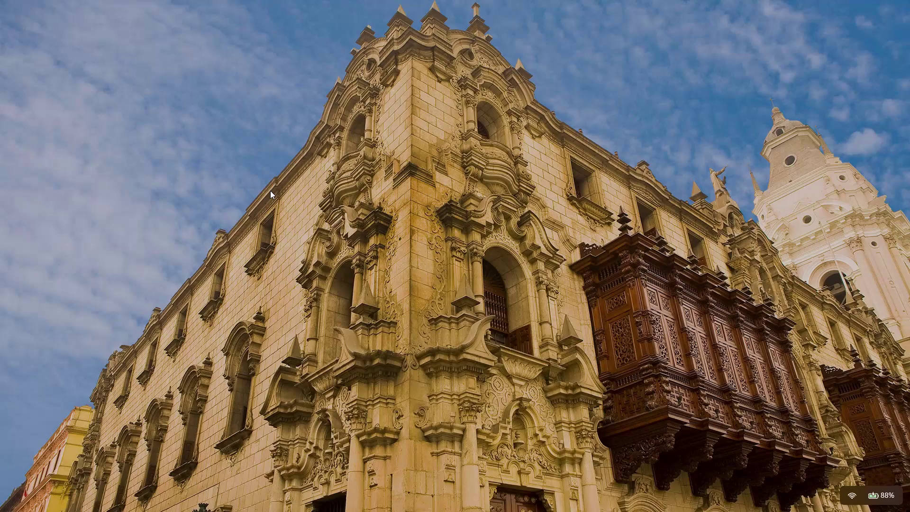
Bring the SOLIDWORKS window with the blank Part4 document to the front.
key(space)
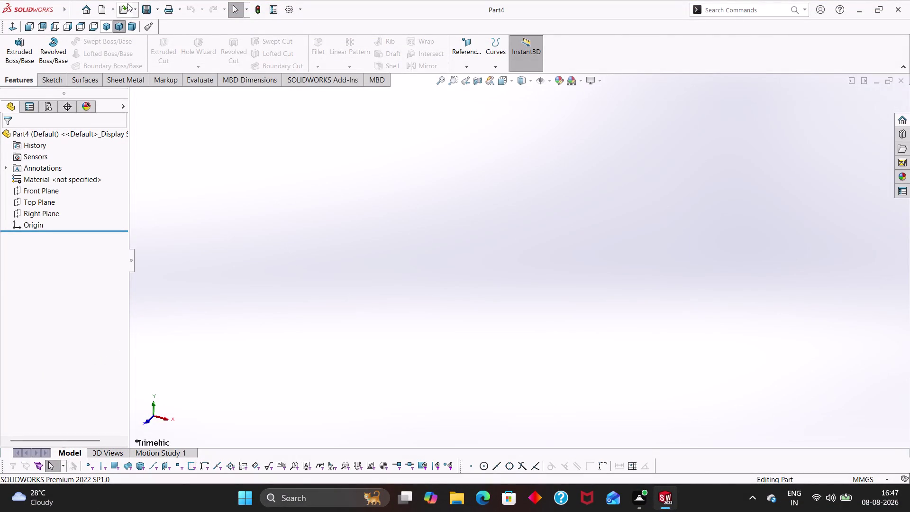
Open the Carburator.SLDPRT part, dismissing the low-memory warning.
click(134, 9)
click(143, 25)
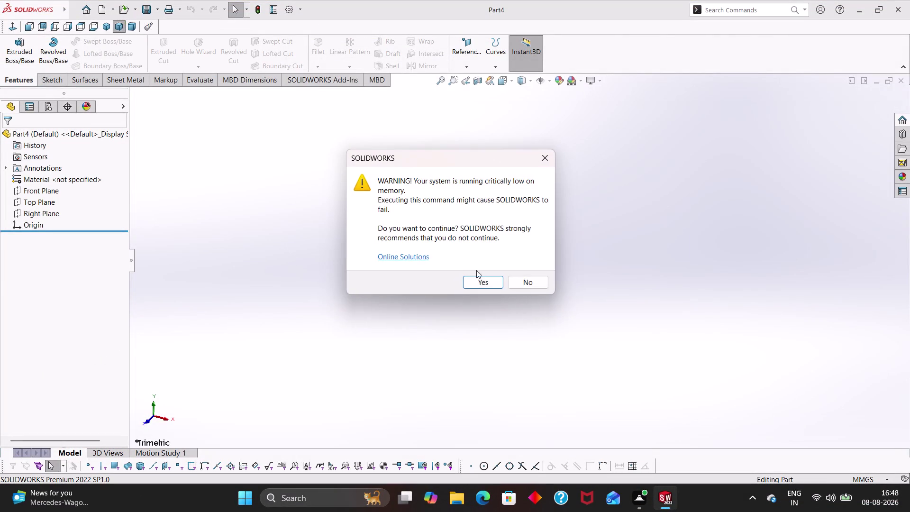
click(475, 280)
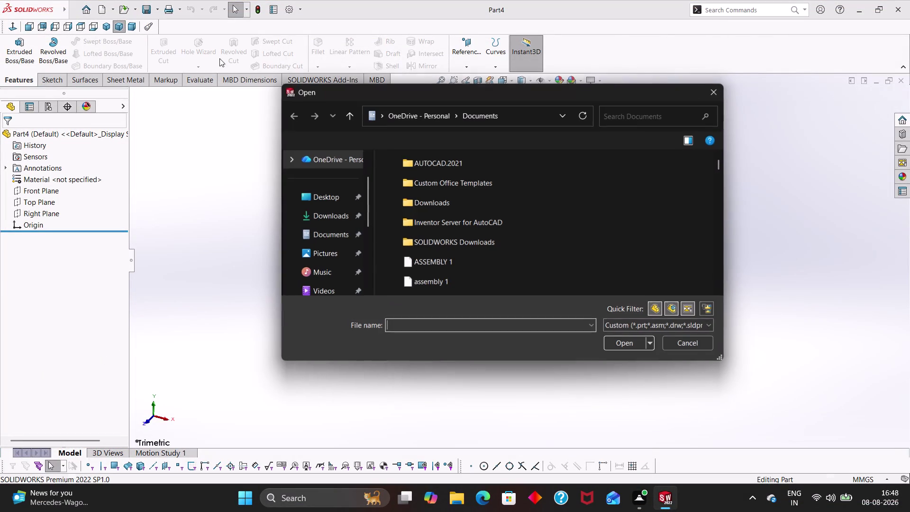
scroll(down, 3)
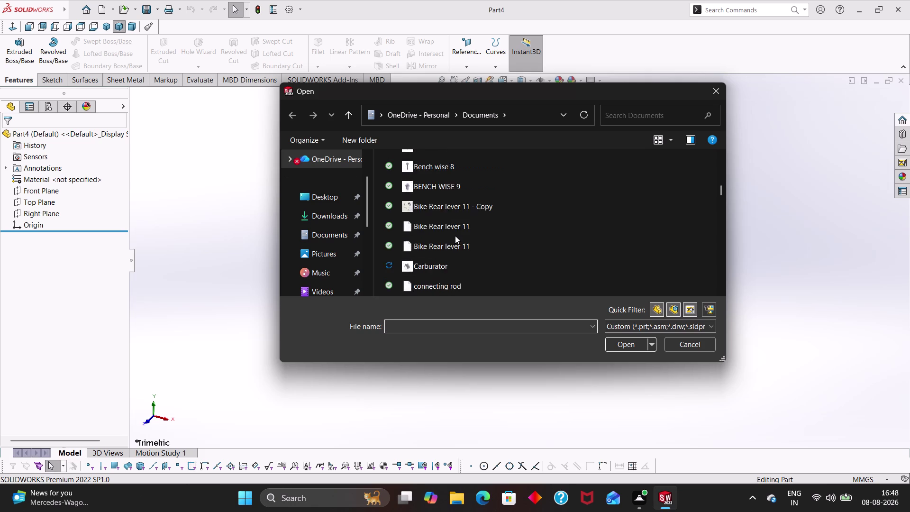
scroll(down, 3)
scroll(down, 3)
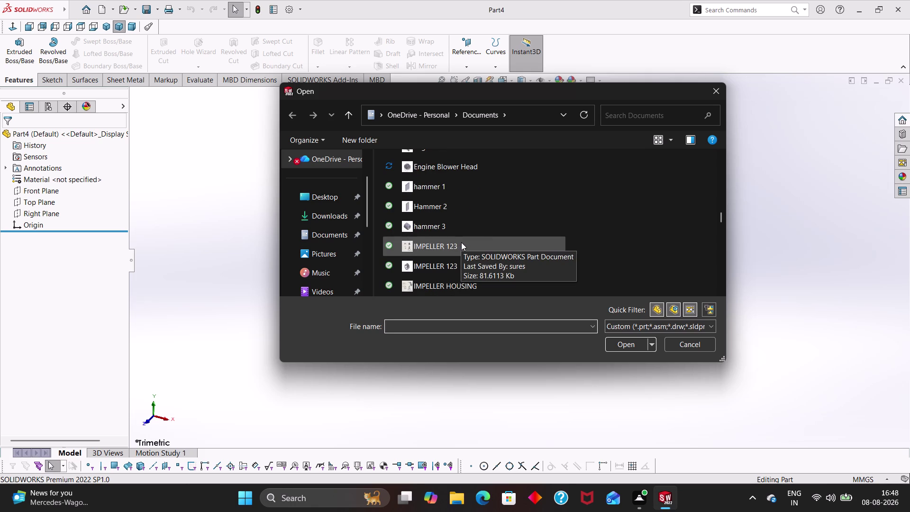
scroll(down, 3)
scroll(down, 3)
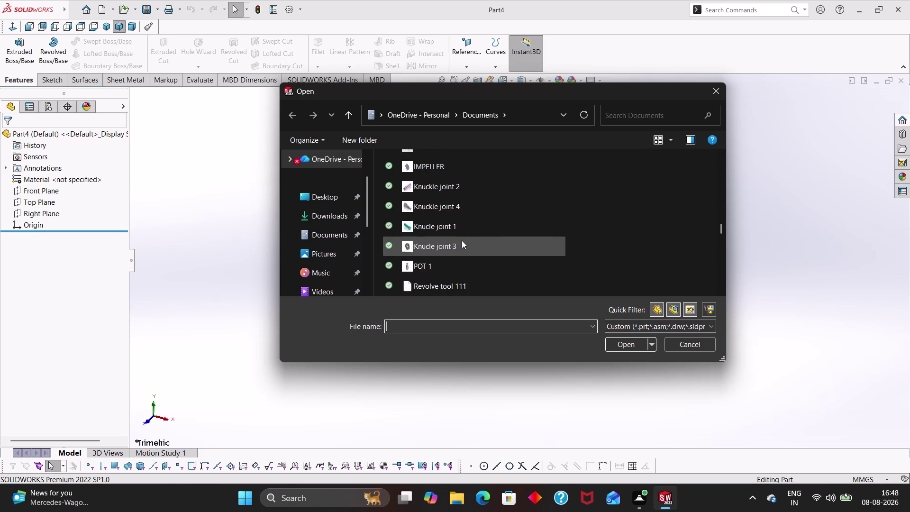
scroll(down, 3)
scroll(down, 3)
scroll(down, 3)
scroll(down, 3)
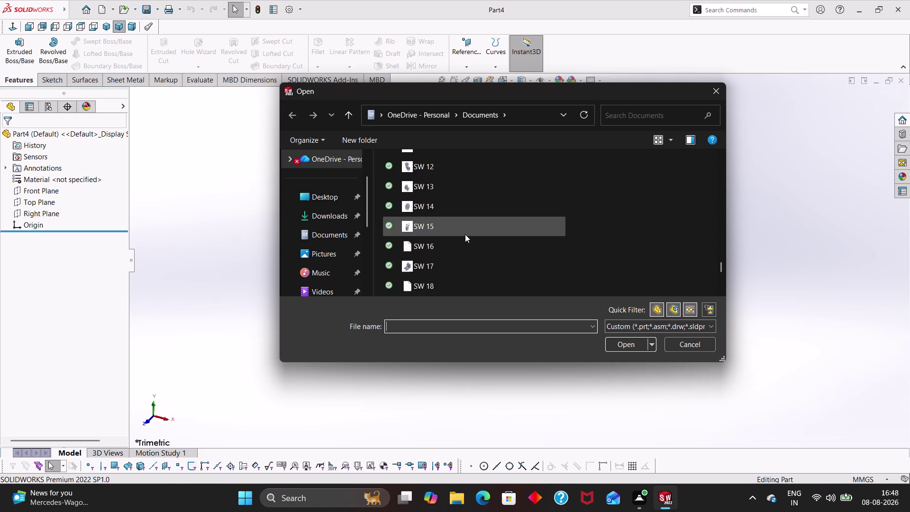
scroll(down, 3)
scroll(down, 3)
scroll(up, 3)
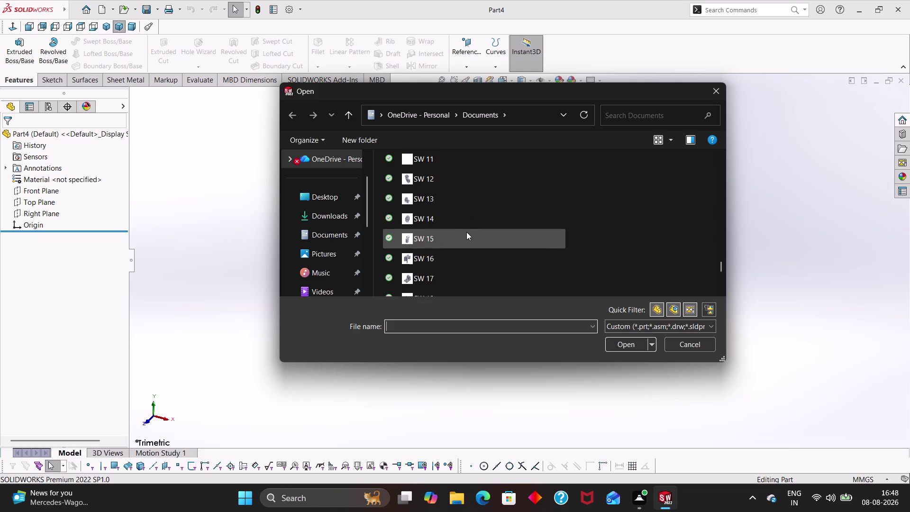
scroll(up, 3)
scroll(up, 3)
scroll(up, 3)
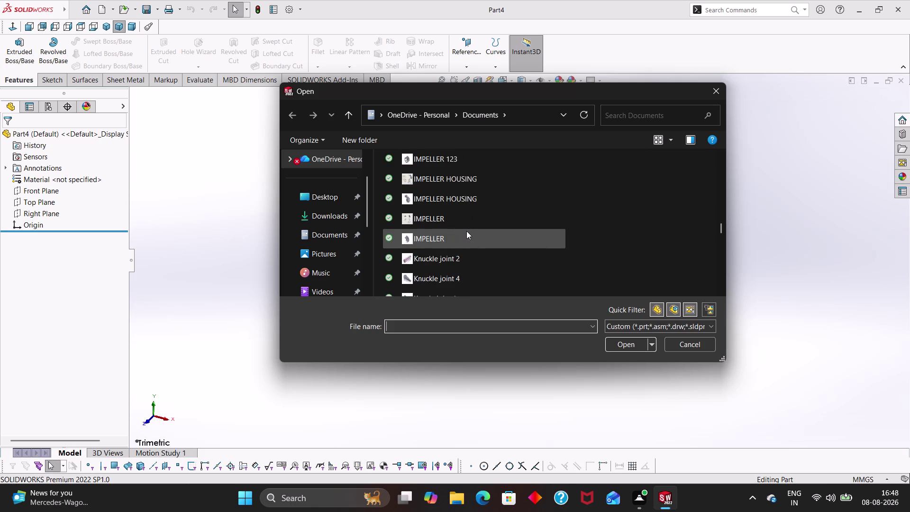
scroll(up, 3)
scroll(up, 3)
scroll(up, 3)
scroll(up, 3)
scroll(up, 3)
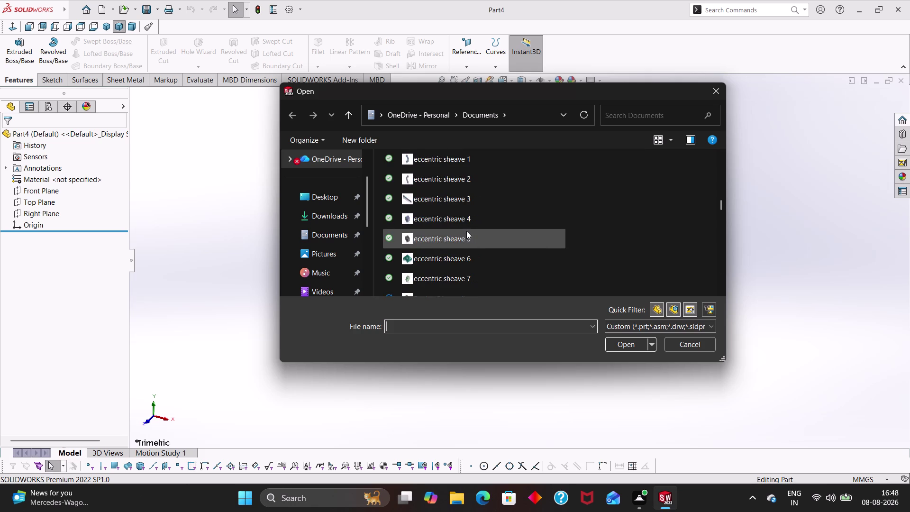
scroll(up, 3)
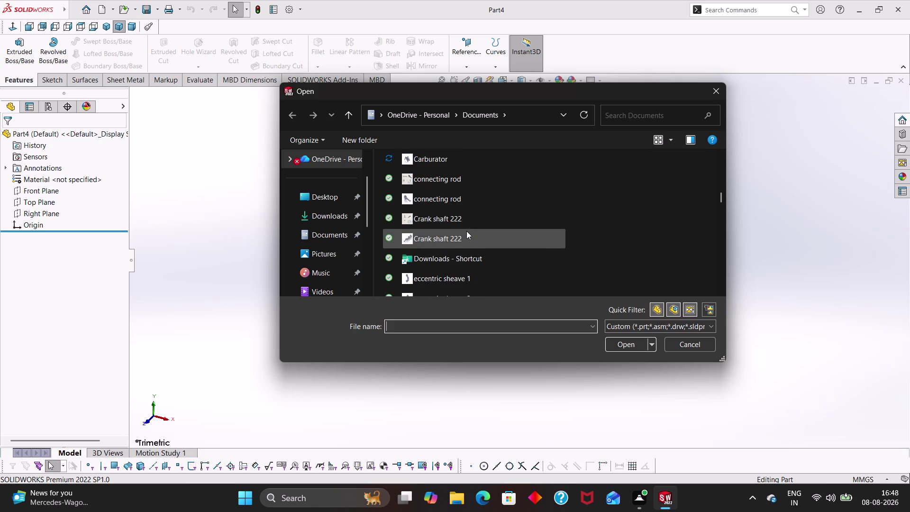
scroll(up, 3)
click(459, 225)
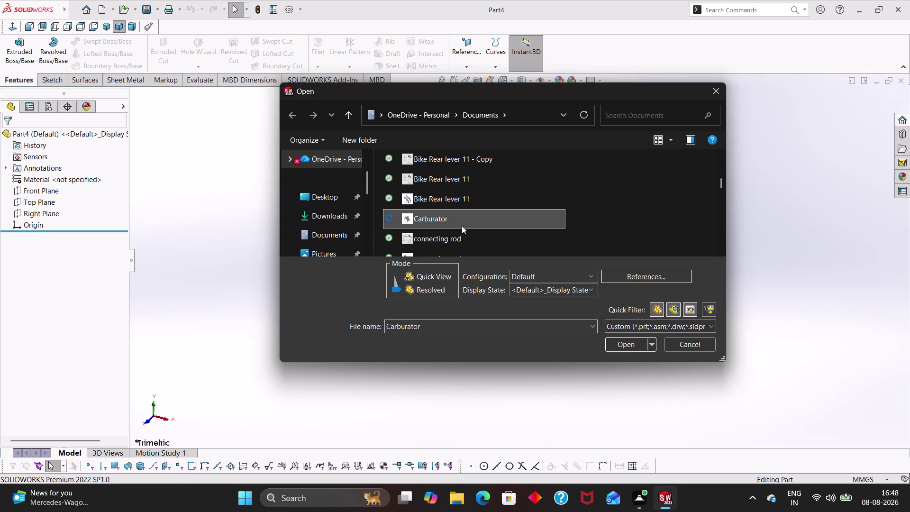
click(633, 340)
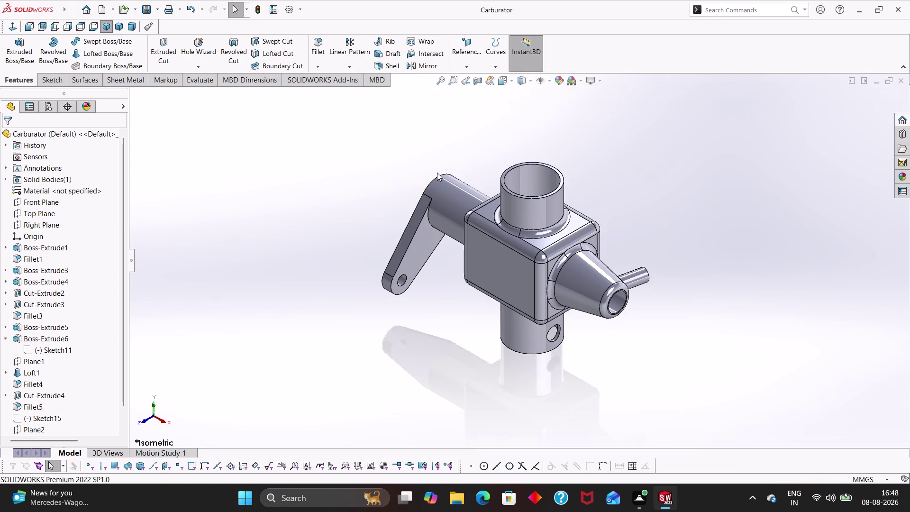
Create a new drawing on an A3 (ISO) sheet.
key(ctrl+n)
click(458, 255)
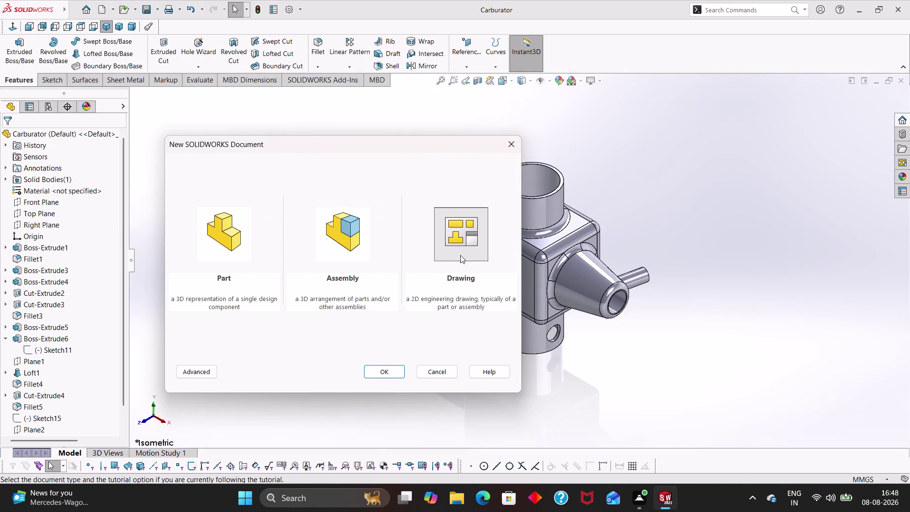
click(399, 372)
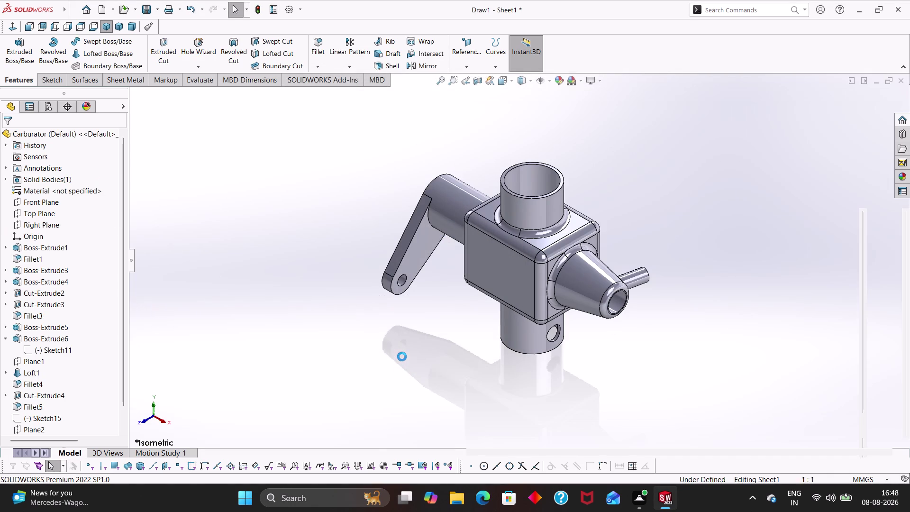
click(342, 226)
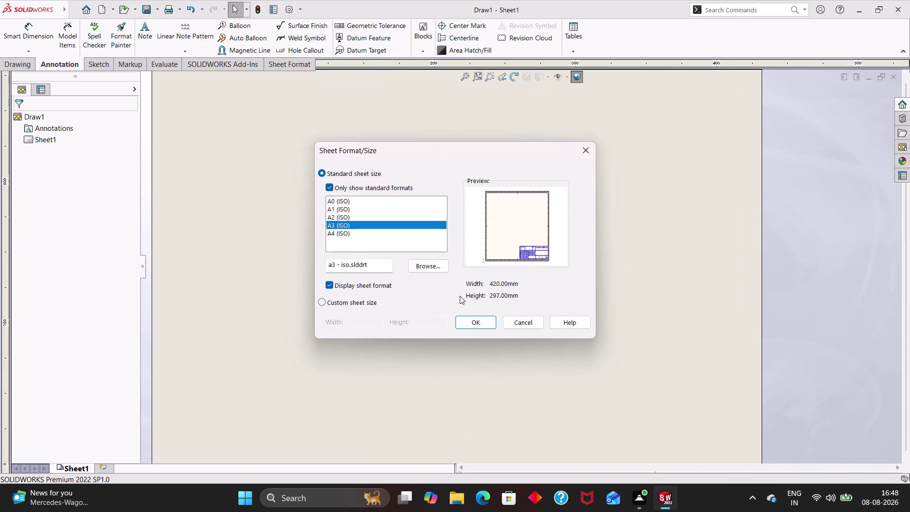
click(468, 324)
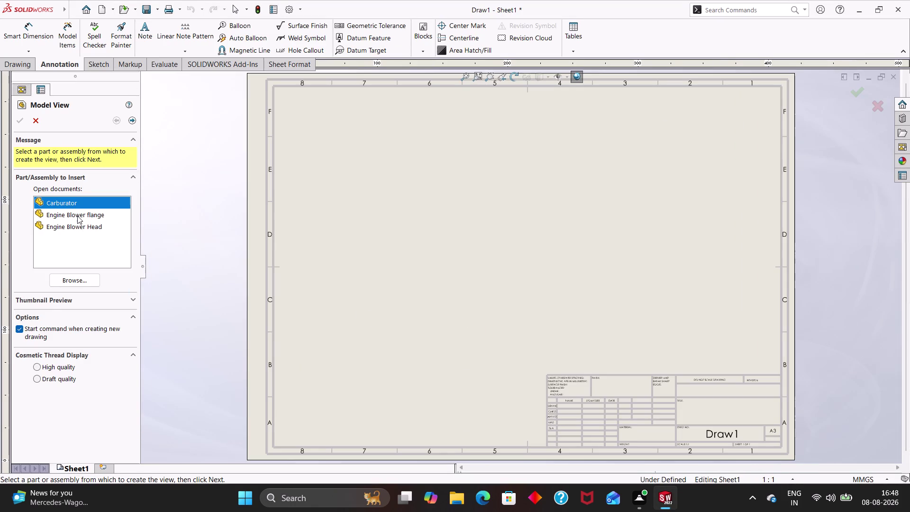
Place Front, Top, Right and Isometric views of the Carburator on the sheet.
double_click(72, 199)
click(73, 287)
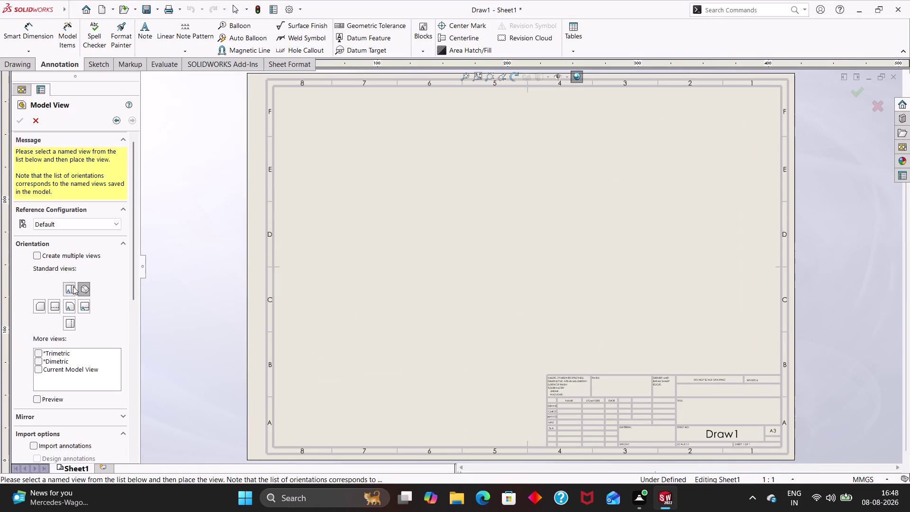
click(87, 287)
click(51, 252)
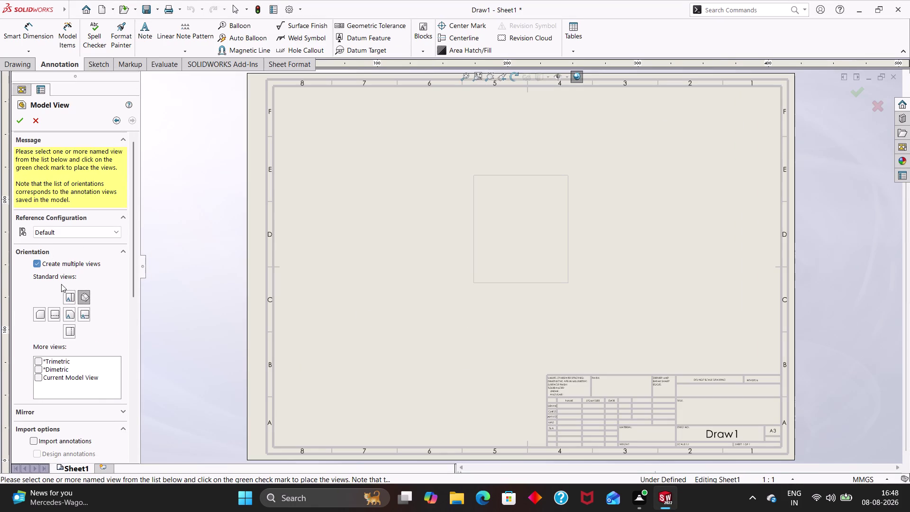
click(78, 304)
click(71, 296)
click(80, 297)
click(67, 309)
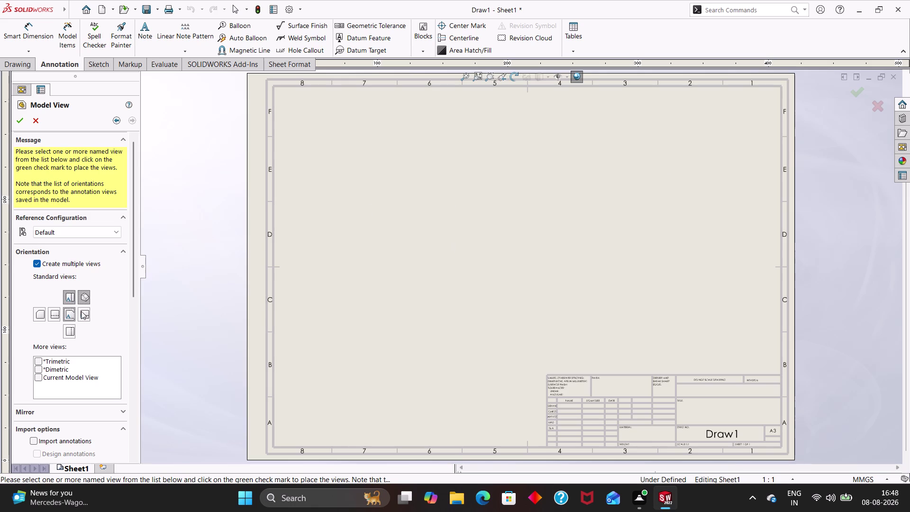
click(82, 311)
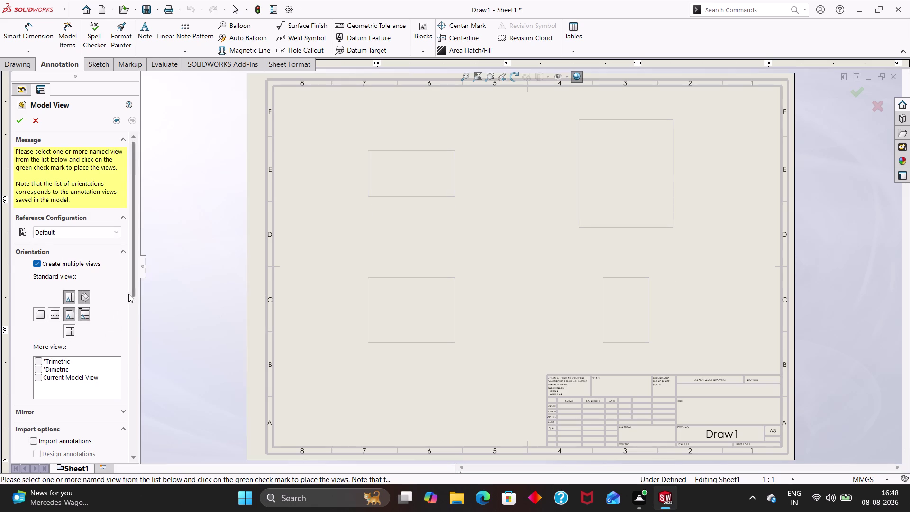
drag(128, 294, 124, 413)
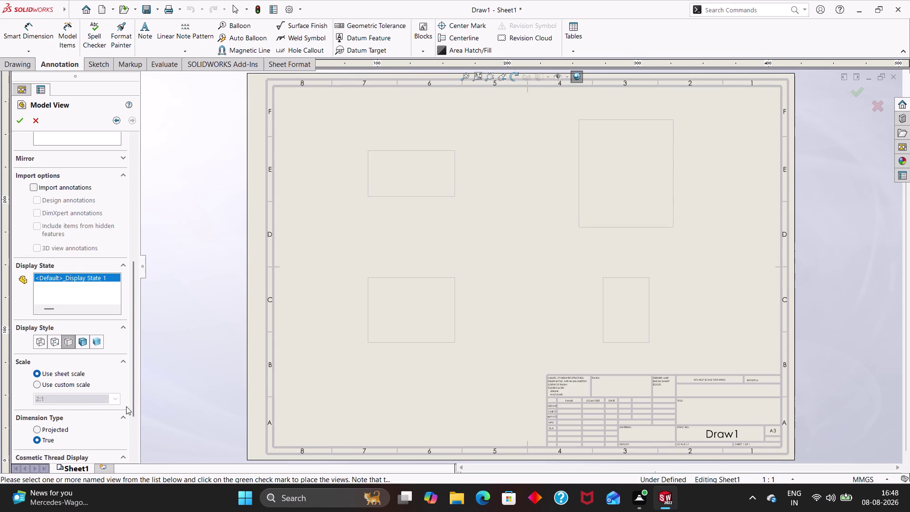
drag(133, 394, 148, 233)
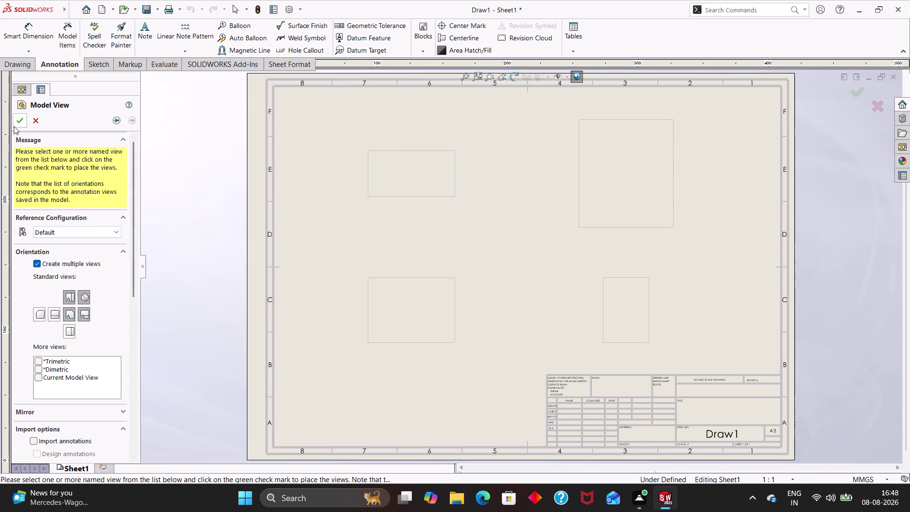
click(15, 124)
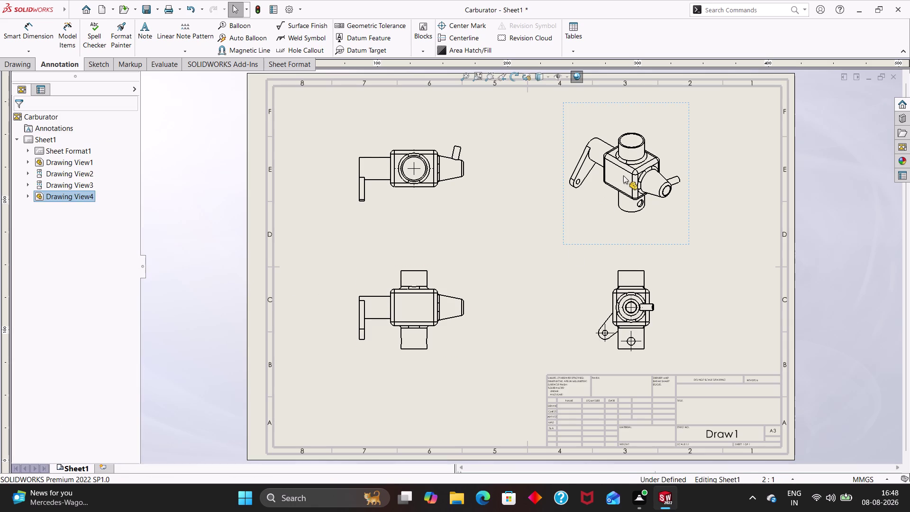
Set the isometric view's display style to Shaded.
click(623, 176)
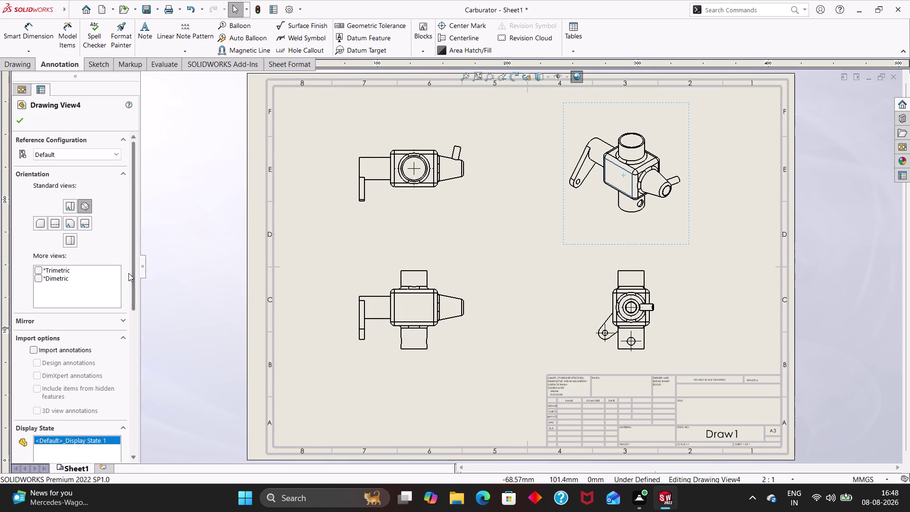
drag(128, 272, 130, 391)
click(93, 274)
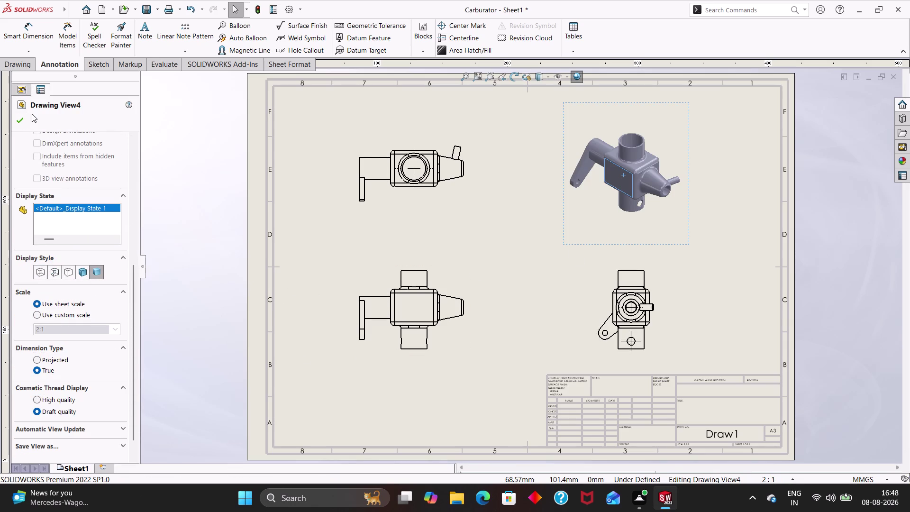
click(19, 121)
click(300, 260)
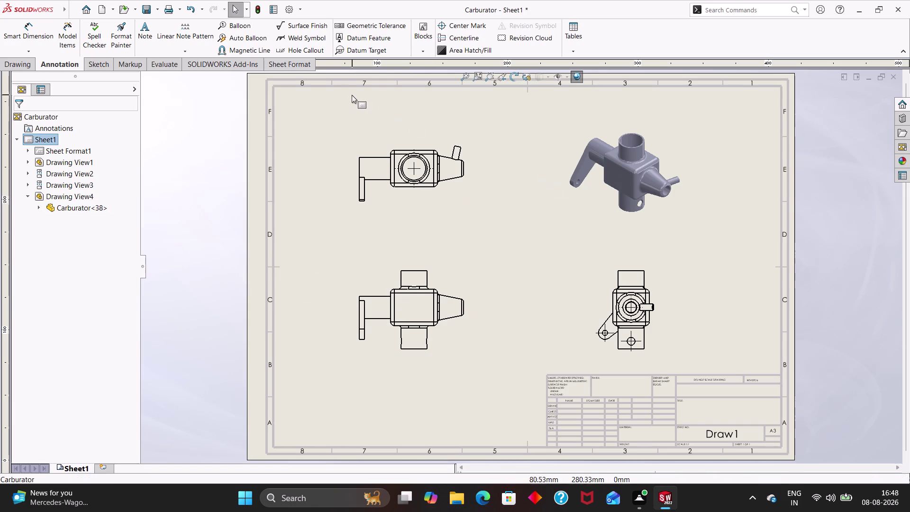
key(ctrl+p)
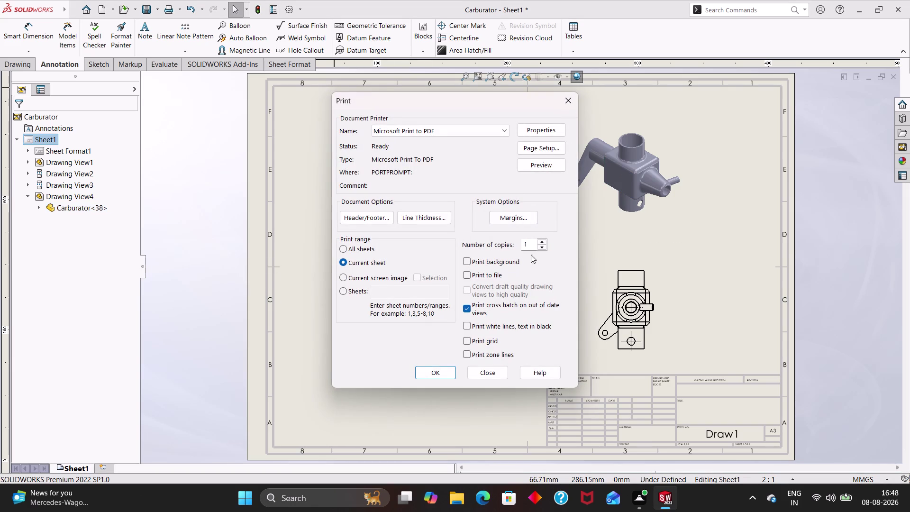
Accept the page setup and print the sheet to Microsoft Print to PDF.
click(553, 142)
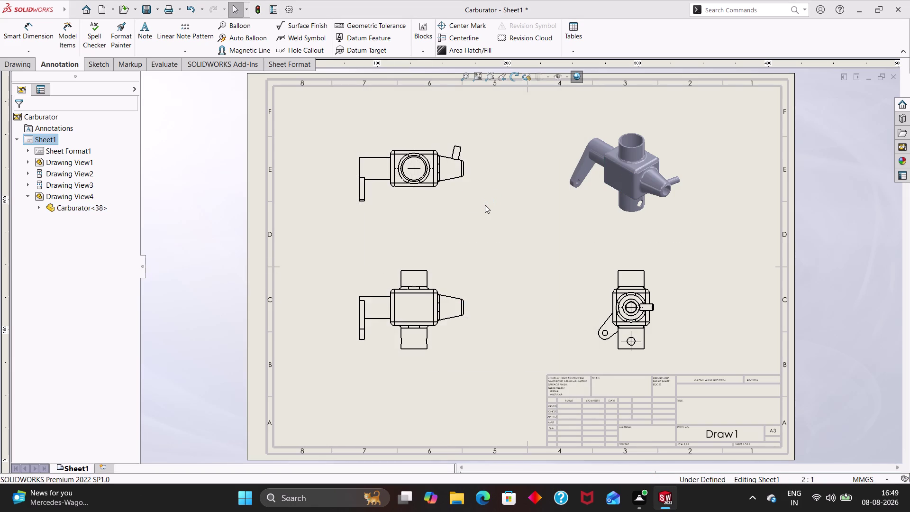
click(362, 224)
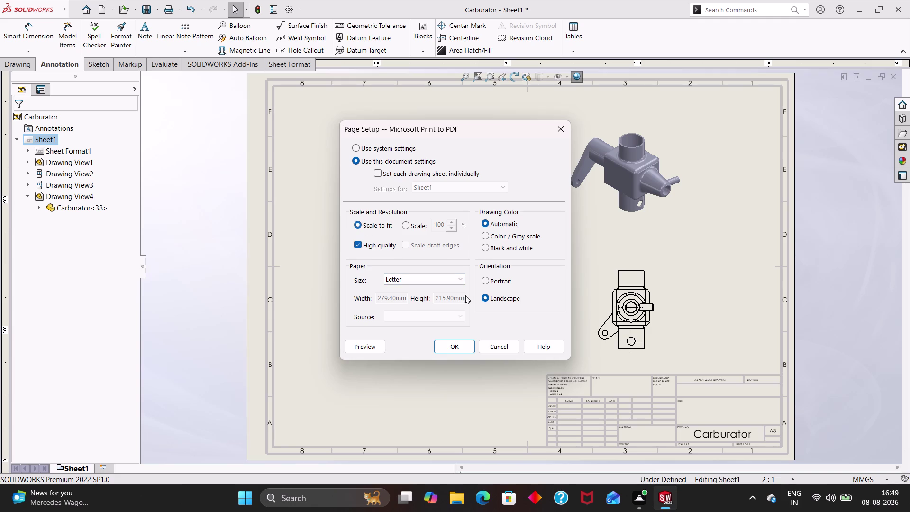
click(445, 351)
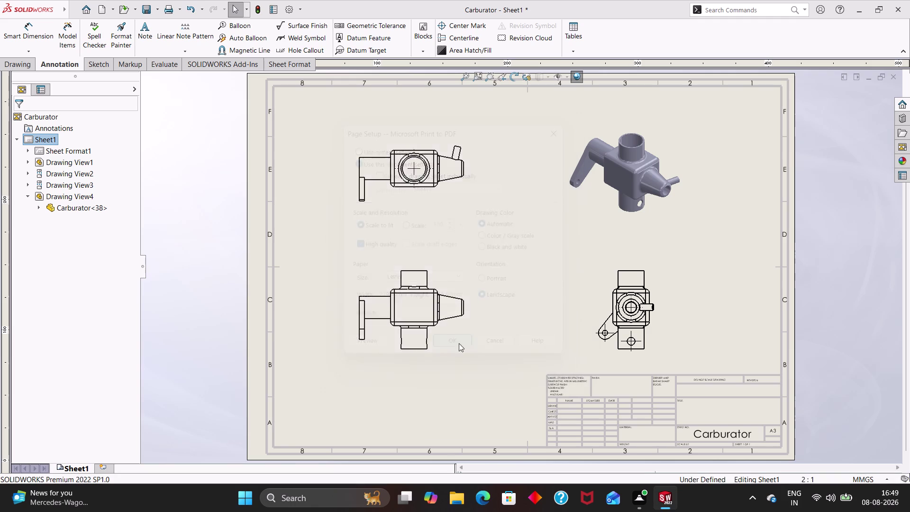
click(446, 377)
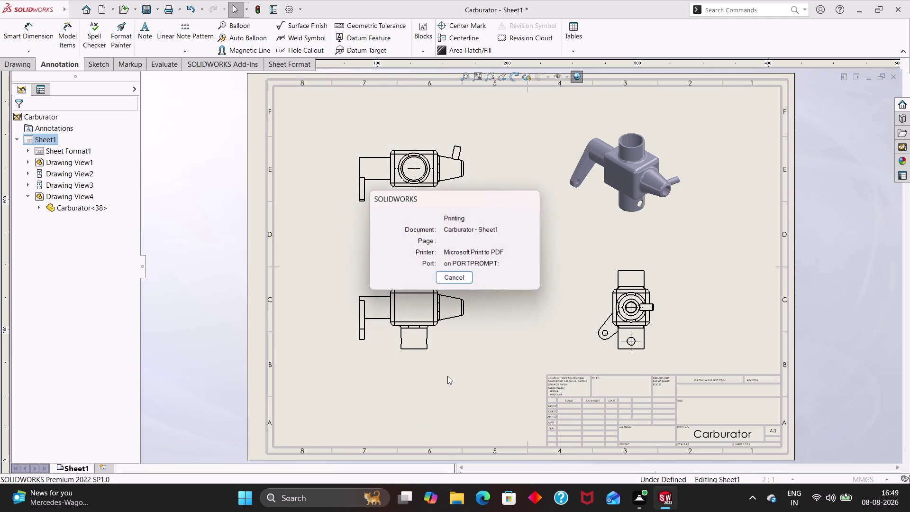
click(459, 275)
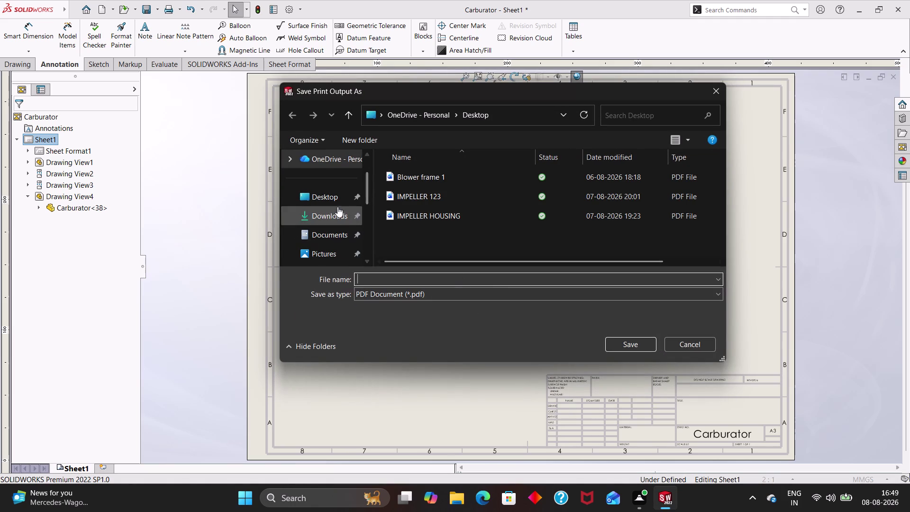
Save the printed PDF on the Desktop as 'carburator'.
click(336, 200)
click(405, 284)
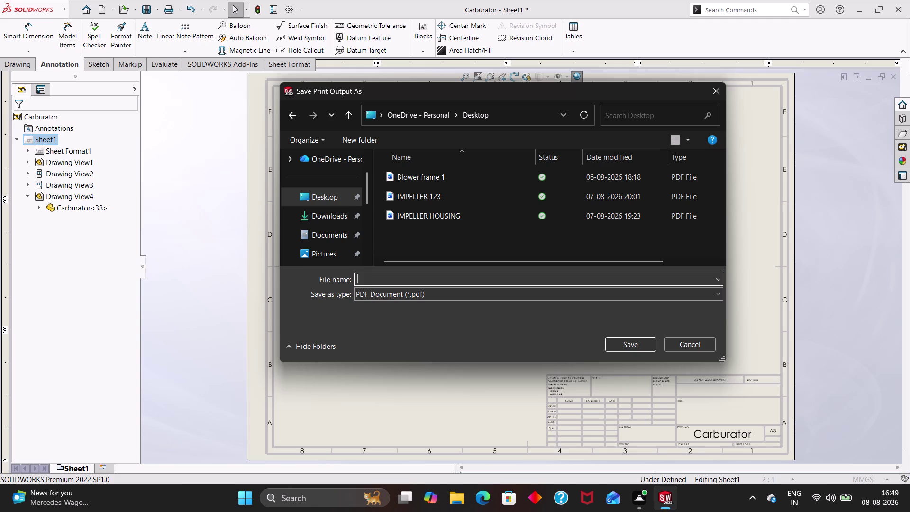
key(BackSpace)
key(BackSpace)
key(c)
text(ar)
text(bura)
text(tor)
click(633, 347)
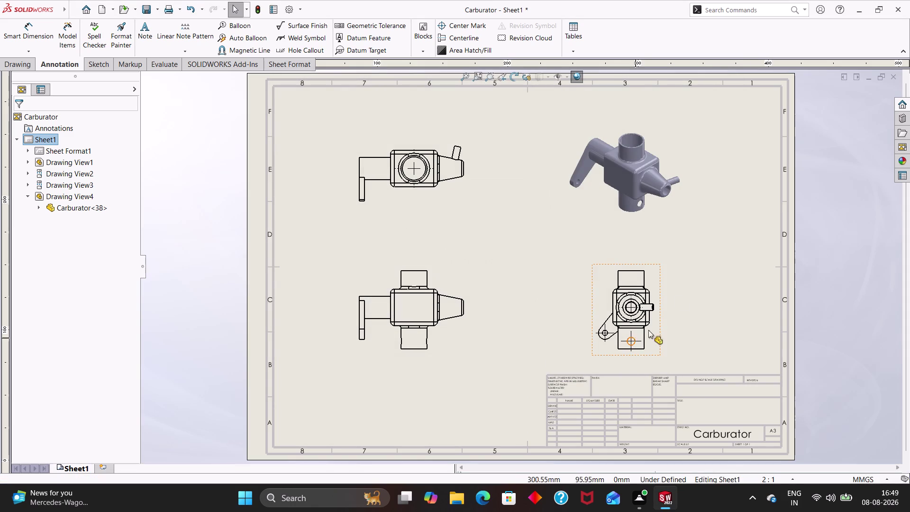
Bring up Save As with Carburator as a SOLIDWORKS Drawing in Documents.
click(896, 8)
click(507, 232)
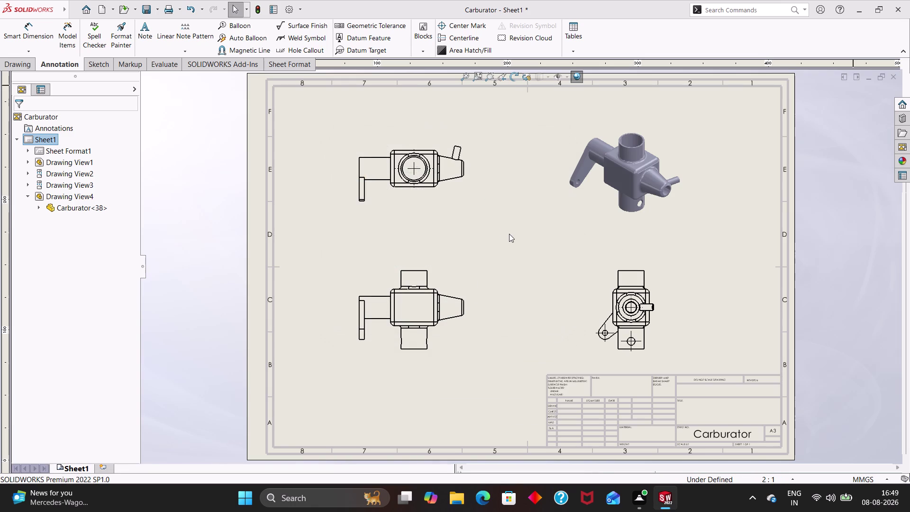
click(357, 261)
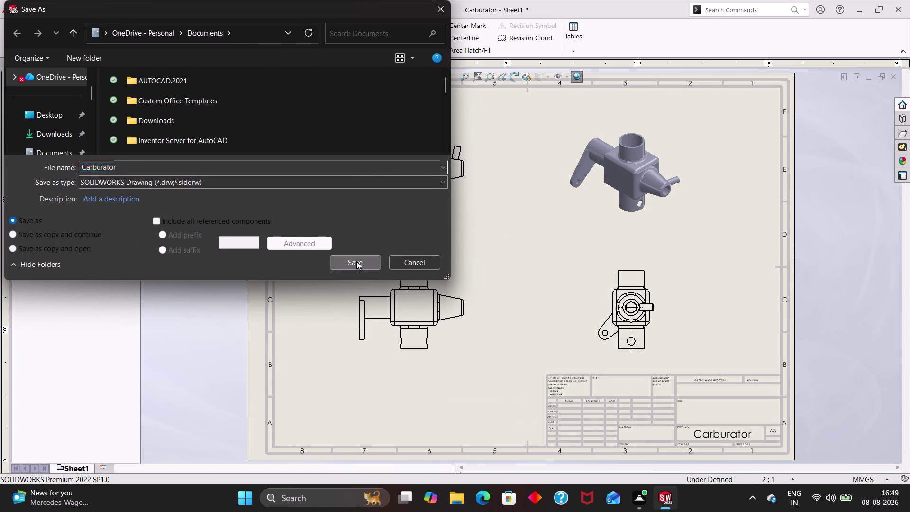